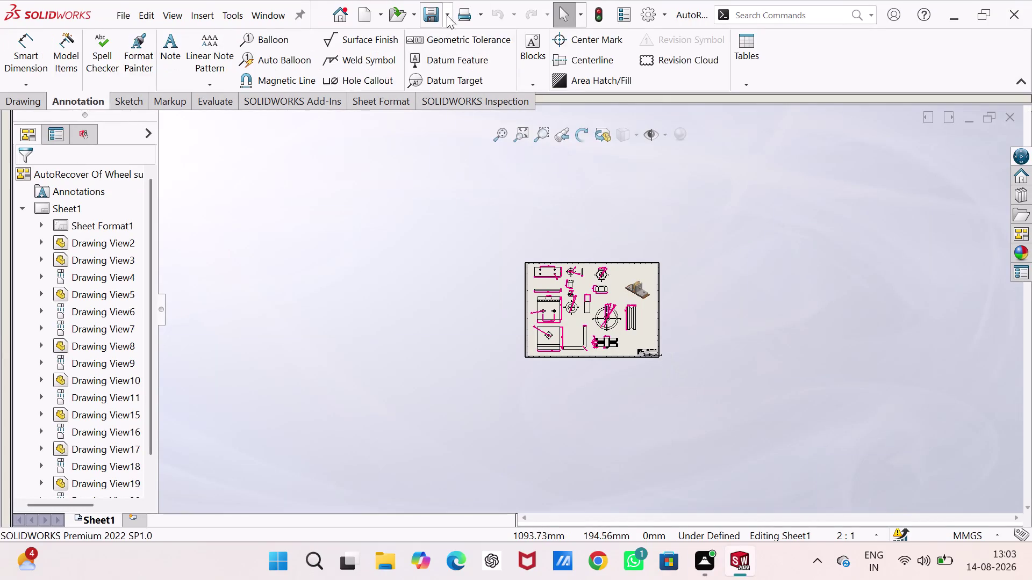
scroll(down, 3)
scroll(up, 3)
scroll(up, 3)
scroll(up, 3)
scroll(down, 3)
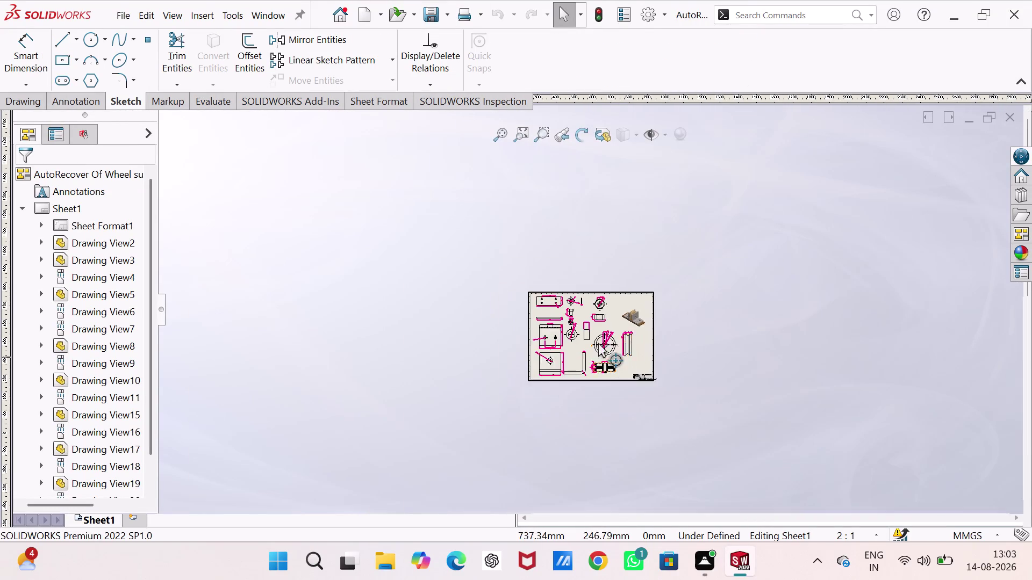
scroll(down, 3)
scroll(down, 3)
scroll(up, 3)
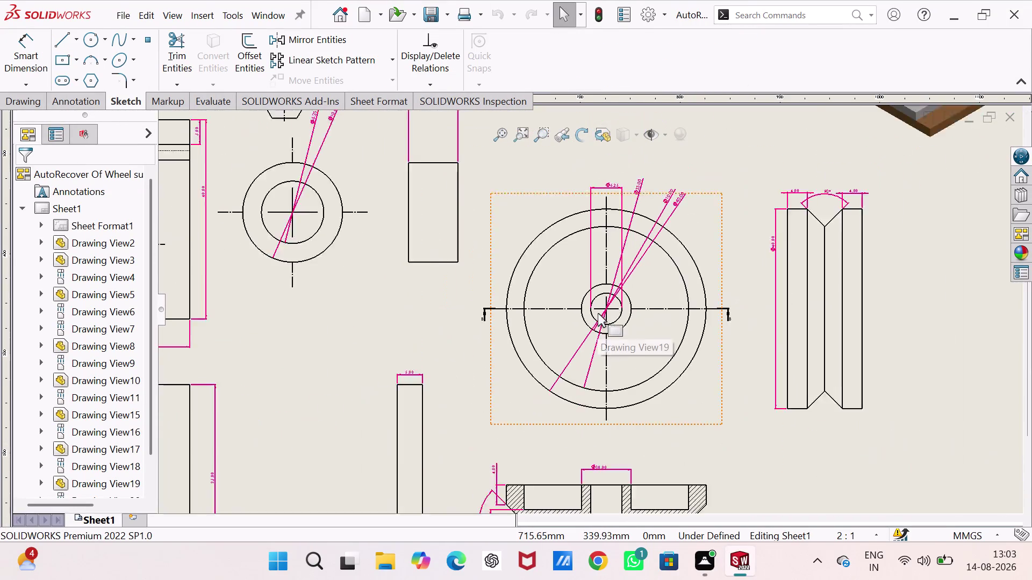
scroll(up, 3)
scroll(down, 3)
scroll(down, 3)
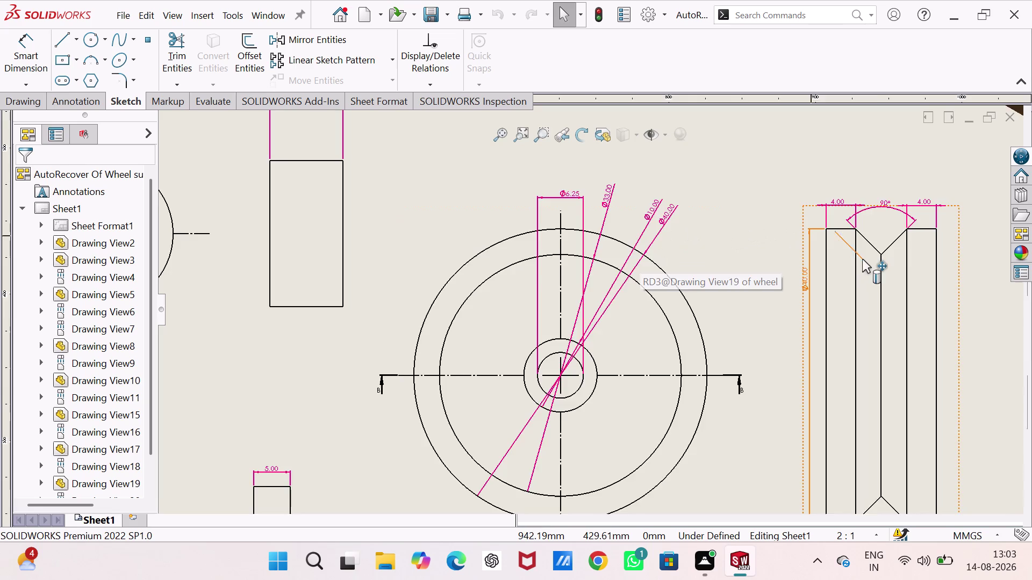
scroll(up, 3)
scroll(up, 3)
scroll(down, 3)
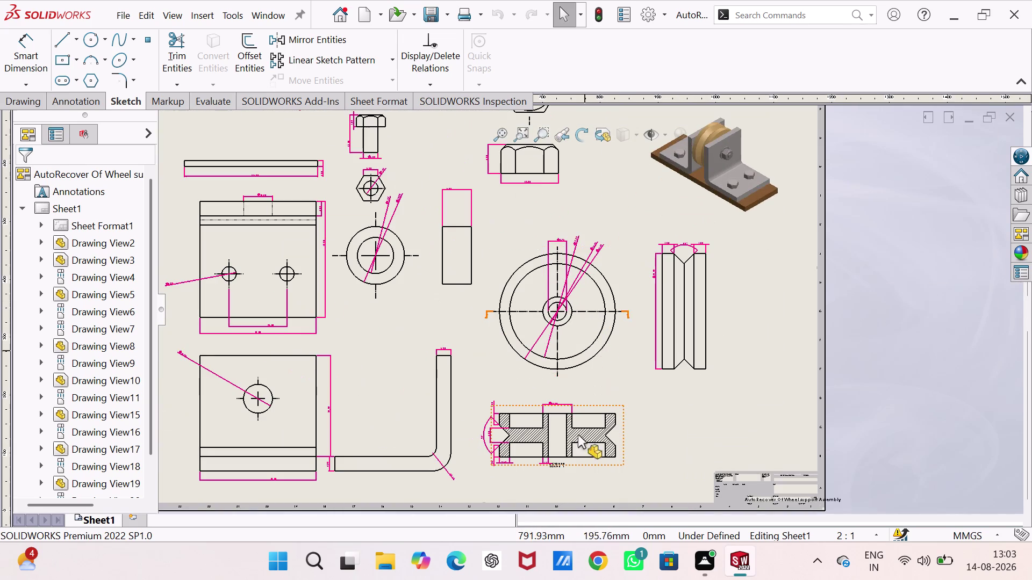
scroll(down, 3)
scroll(up, 3)
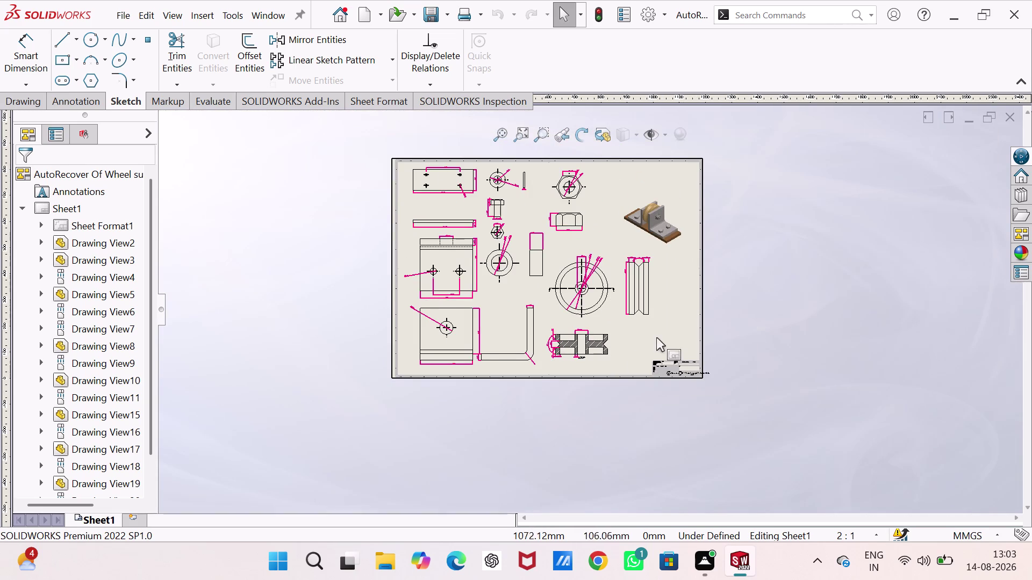
scroll(down, 3)
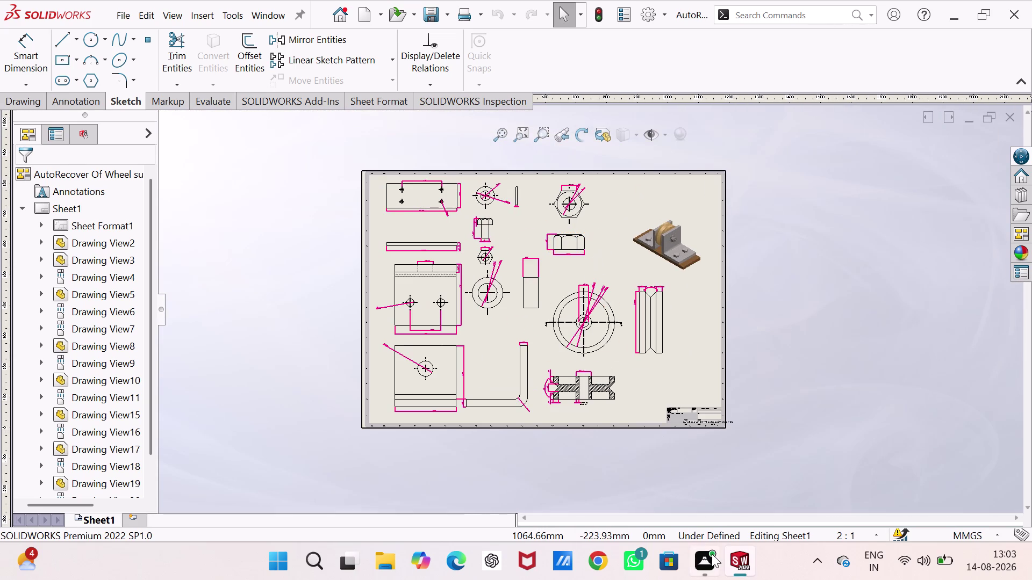